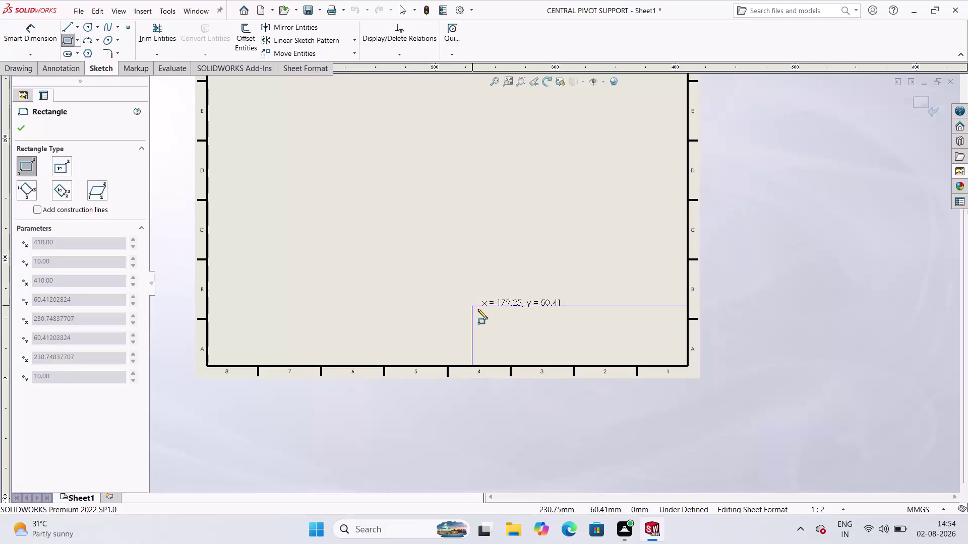
Complete the title-block rectangle and dimension its left edge as 30 mm tall.
click(467, 312)
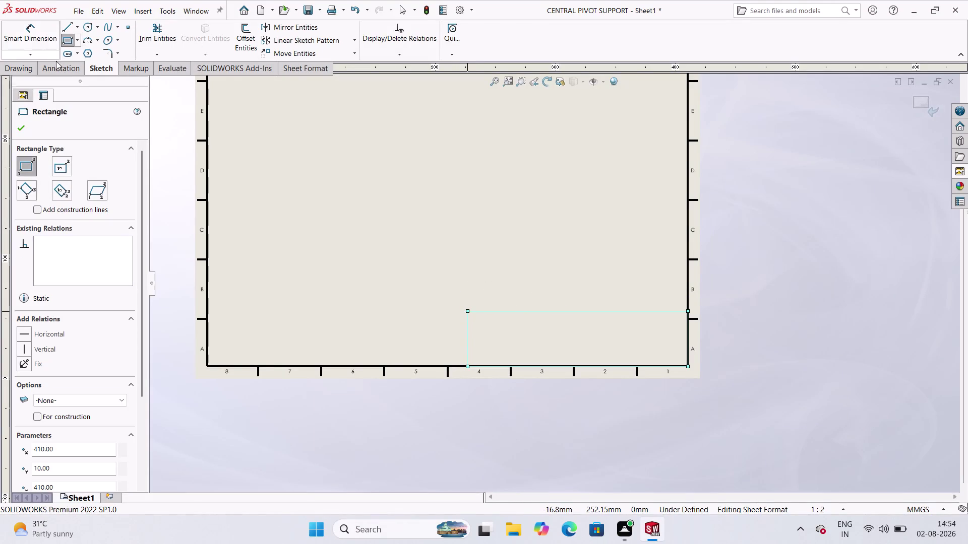
click(39, 42)
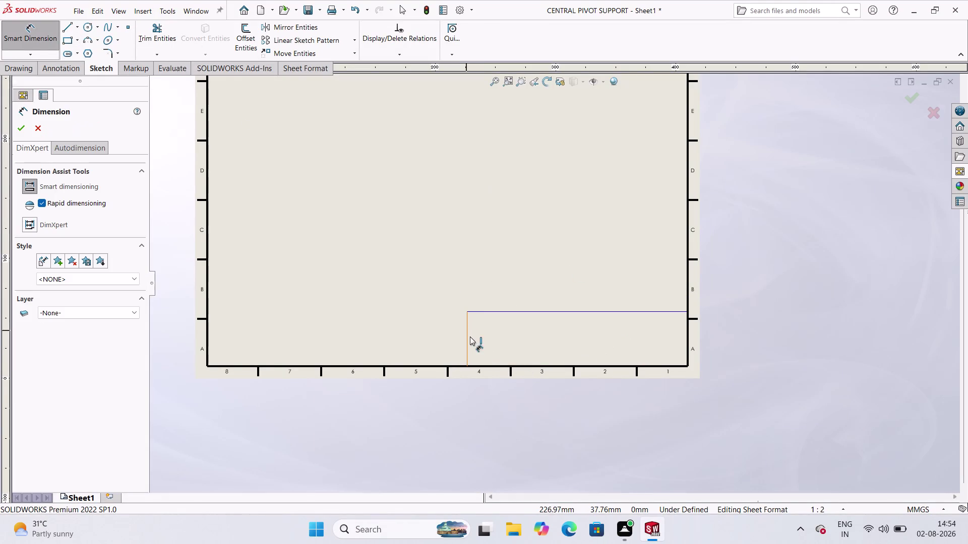
click(467, 340)
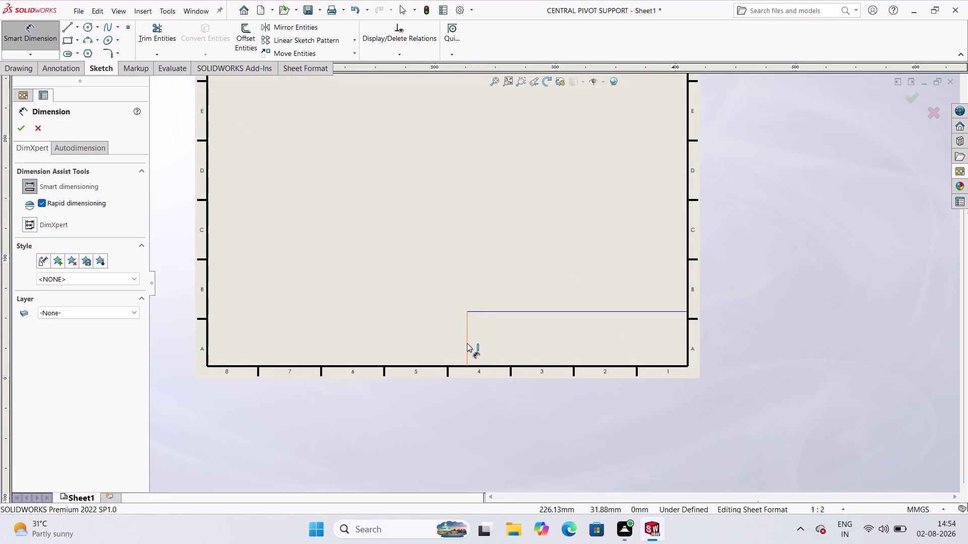
click(449, 411)
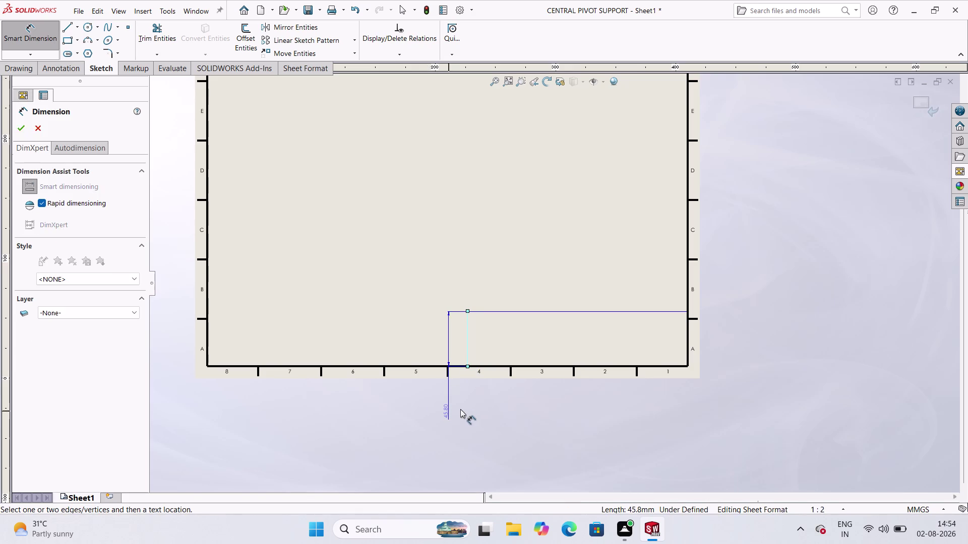
text(30)
key(Return)
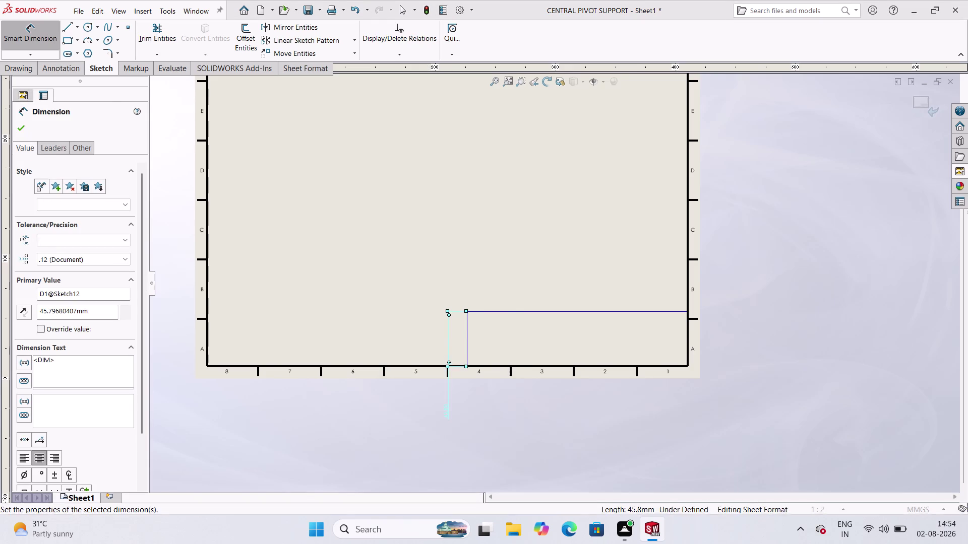
click(514, 436)
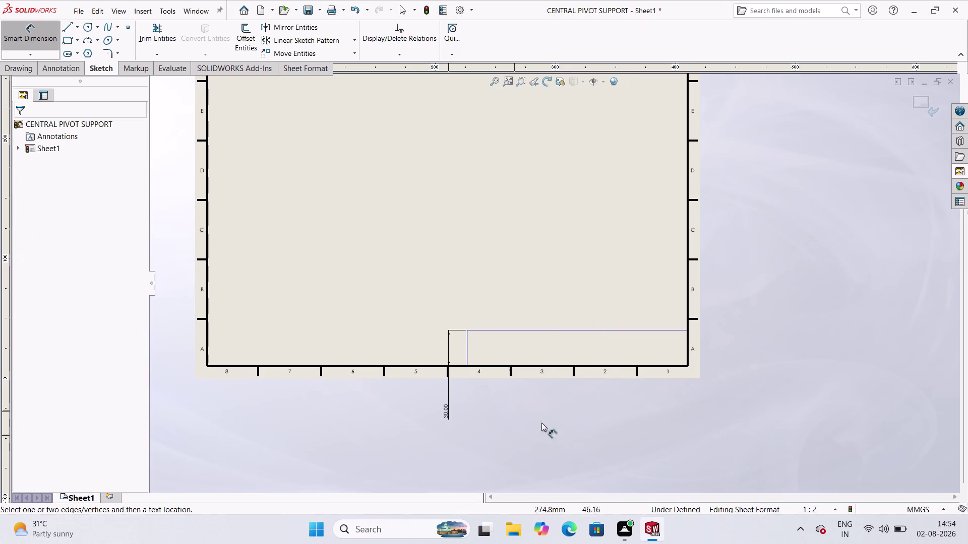
Zoom into the sheet's bottom-right corner and pick the Line tool.
scroll(down, 3)
scroll(down, 3)
scroll(up, 3)
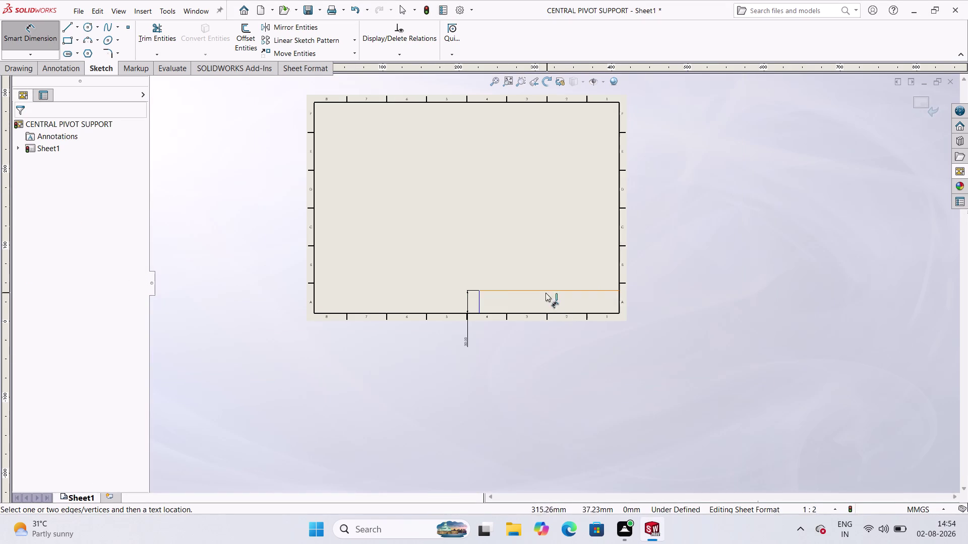
scroll(down, 3)
scroll(down, 3)
scroll(up, 3)
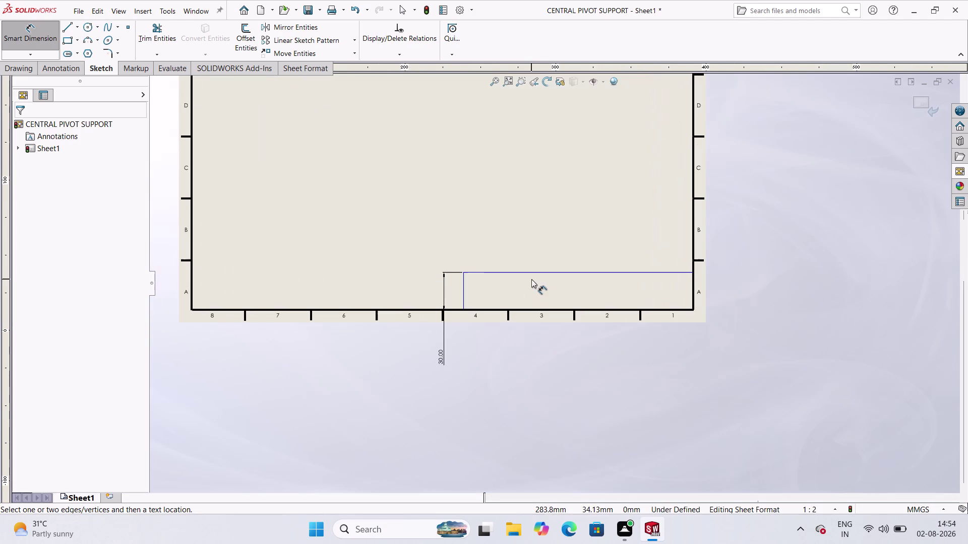
scroll(down, 3)
scroll(down, 3)
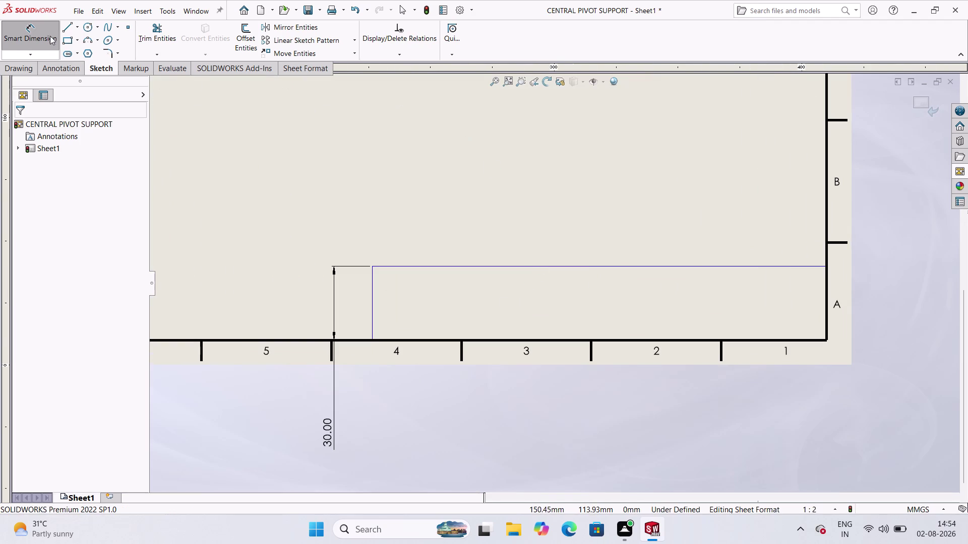
click(66, 27)
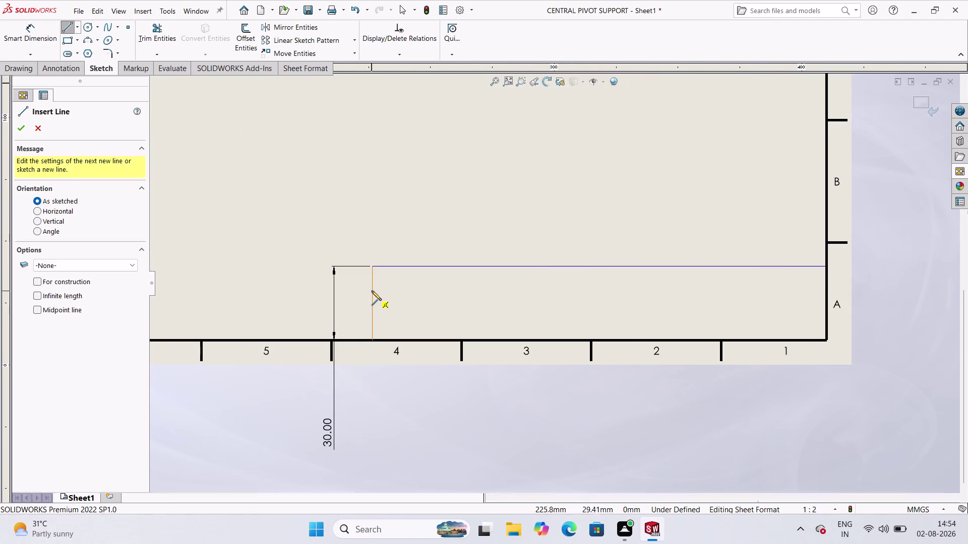
Sketch a horizontal line across the title-block rectangle.
click(372, 286)
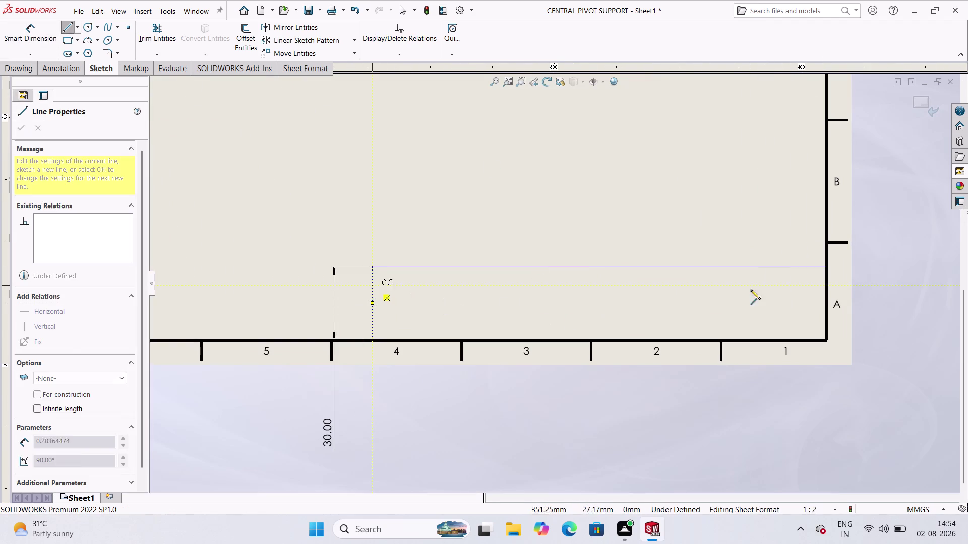
click(827, 285)
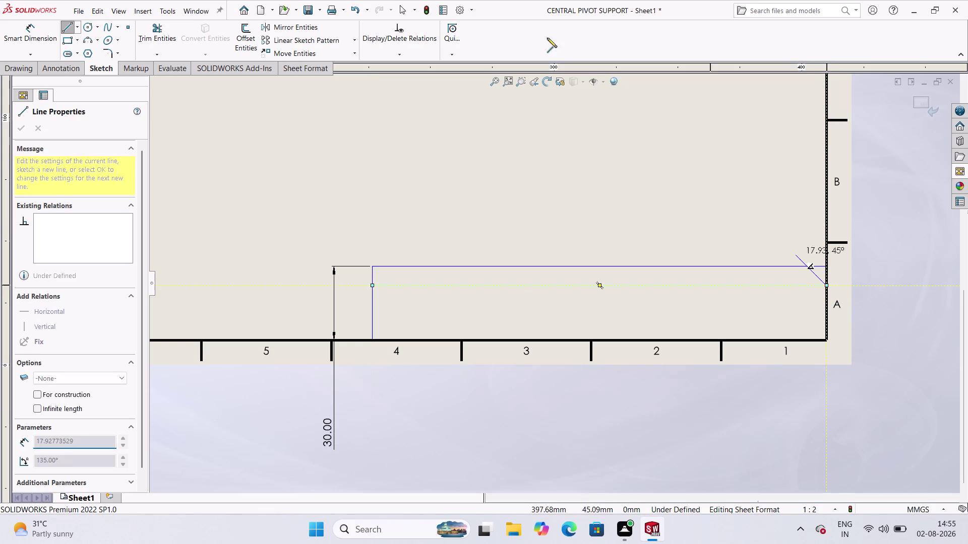
click(68, 26)
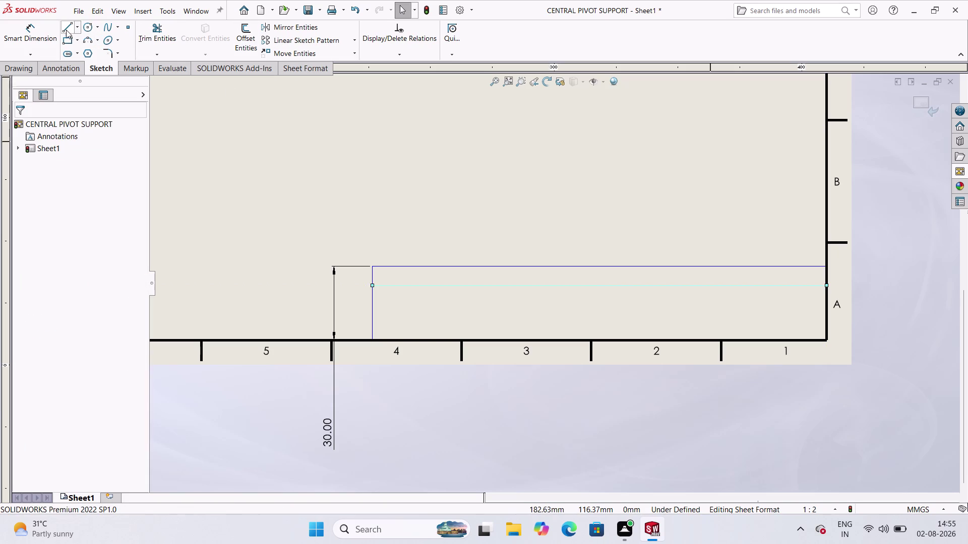
Dimension the new line 10 mm below the top edge, then bring up the New document chooser.
click(37, 32)
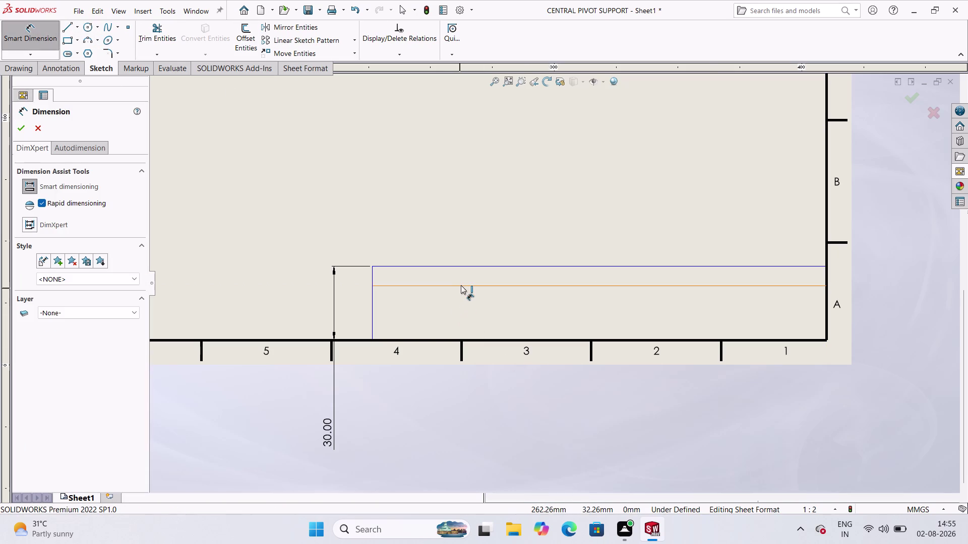
click(461, 285)
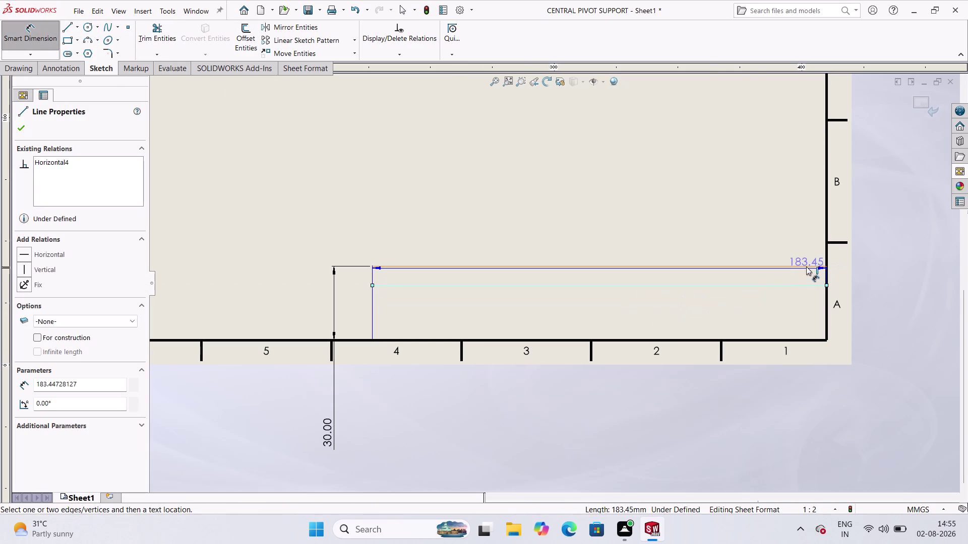
click(806, 266)
click(888, 269)
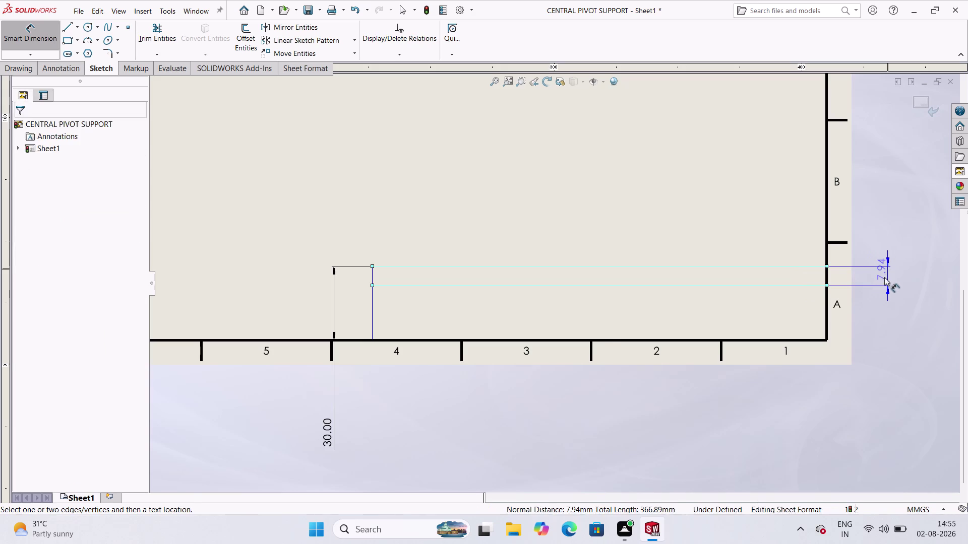
text(10)
key(Return)
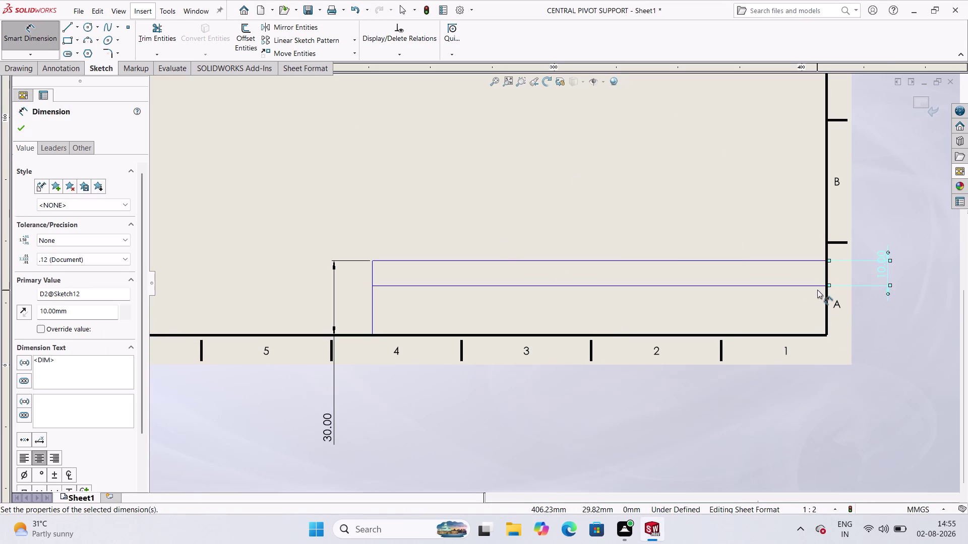
click(262, 15)
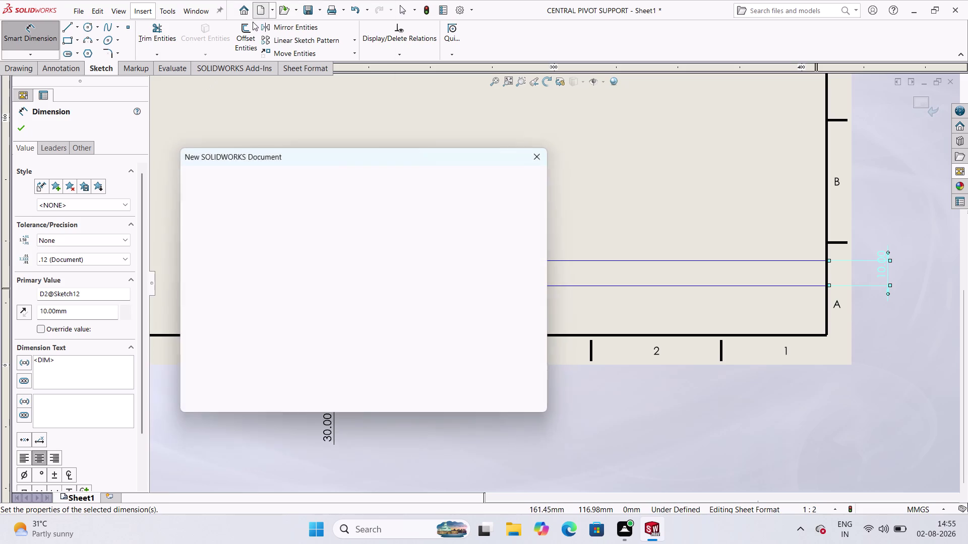
Close the New Document chooser and offset the row line 10 mm lower.
click(244, 33)
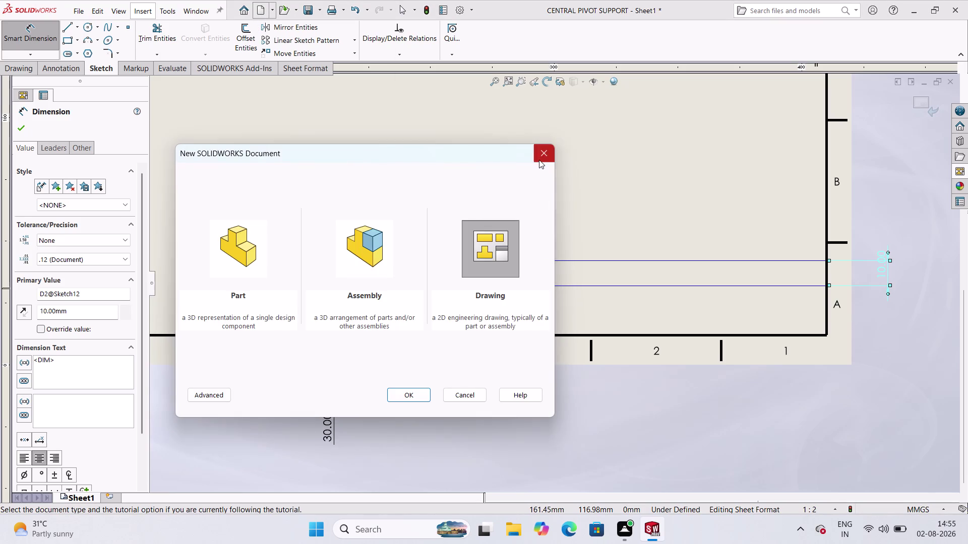
click(539, 160)
click(245, 37)
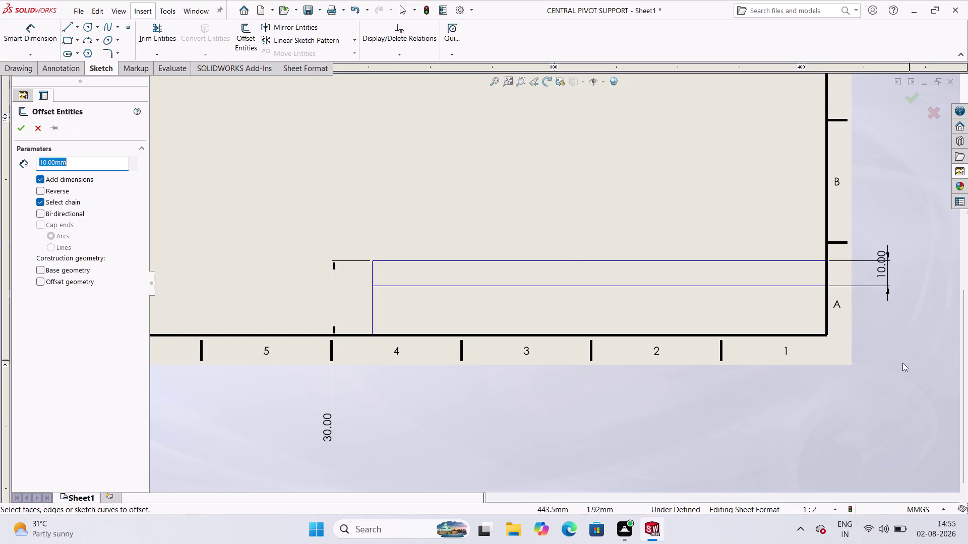
click(813, 285)
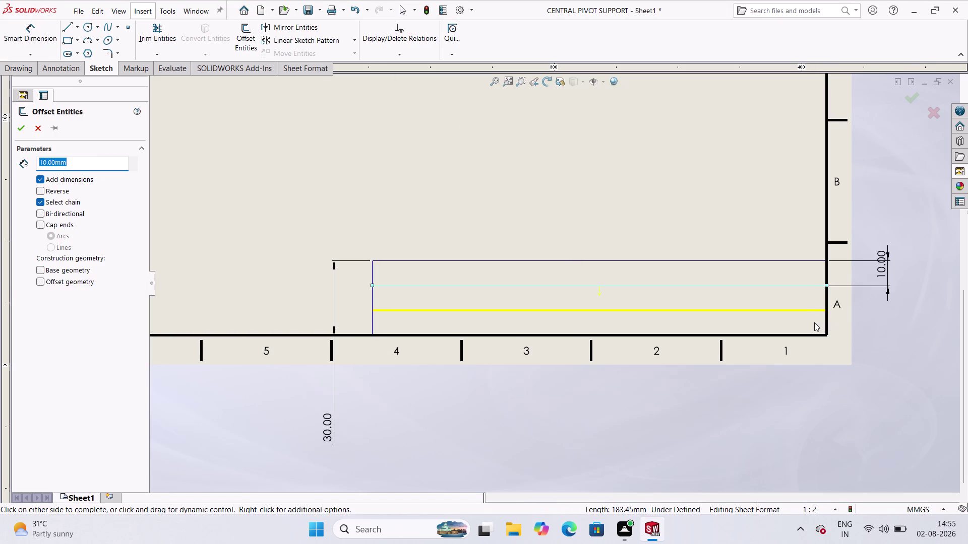
click(851, 327)
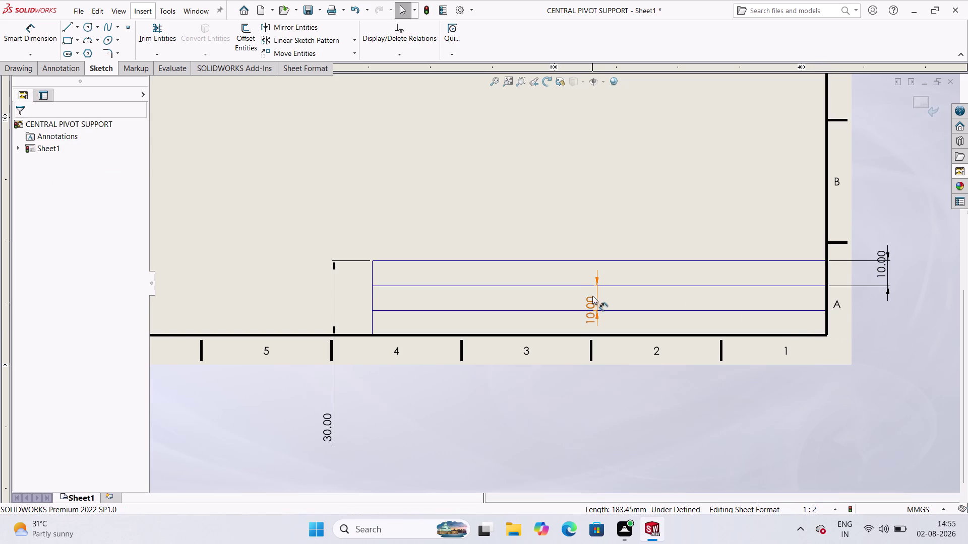
Hide the offset, 10 mm spacing and 30 mm height dimensions.
right_click(593, 299)
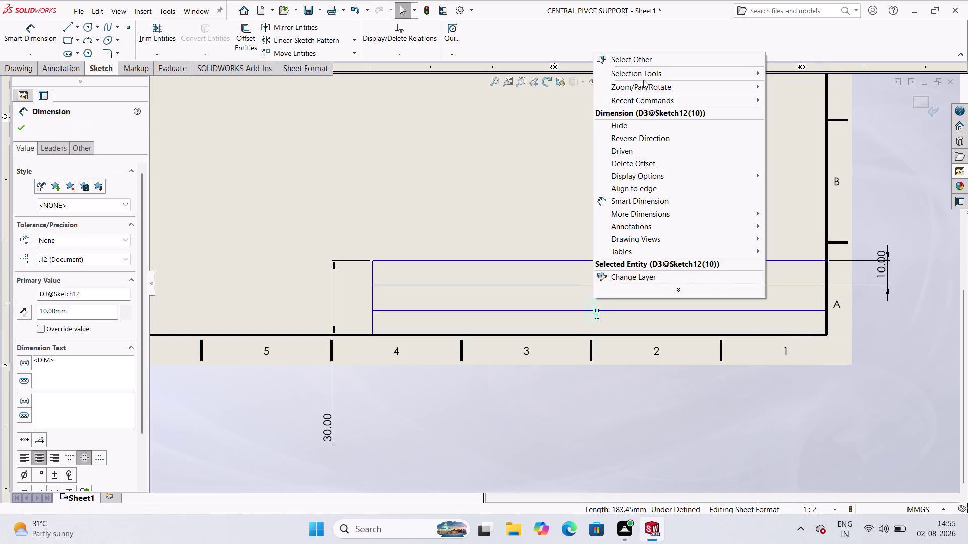
click(645, 122)
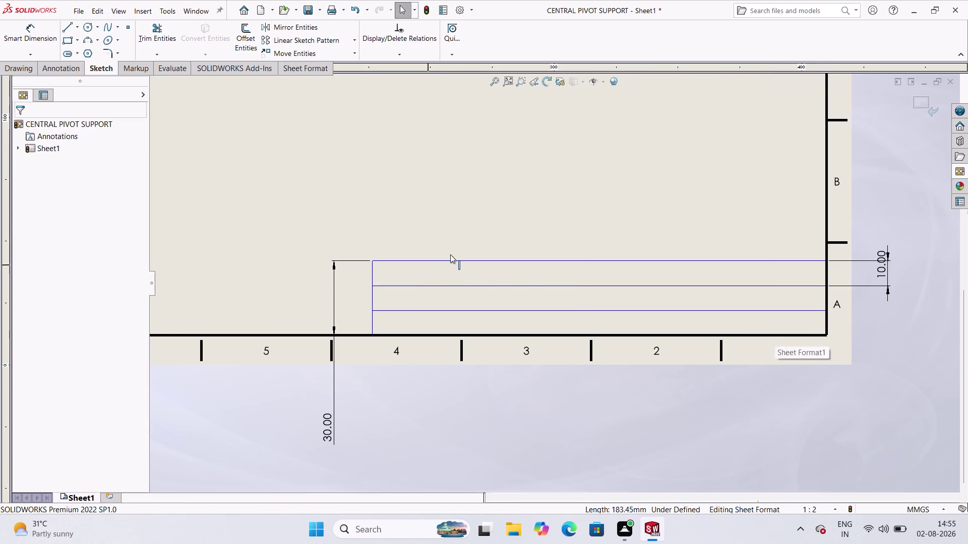
right_click(884, 280)
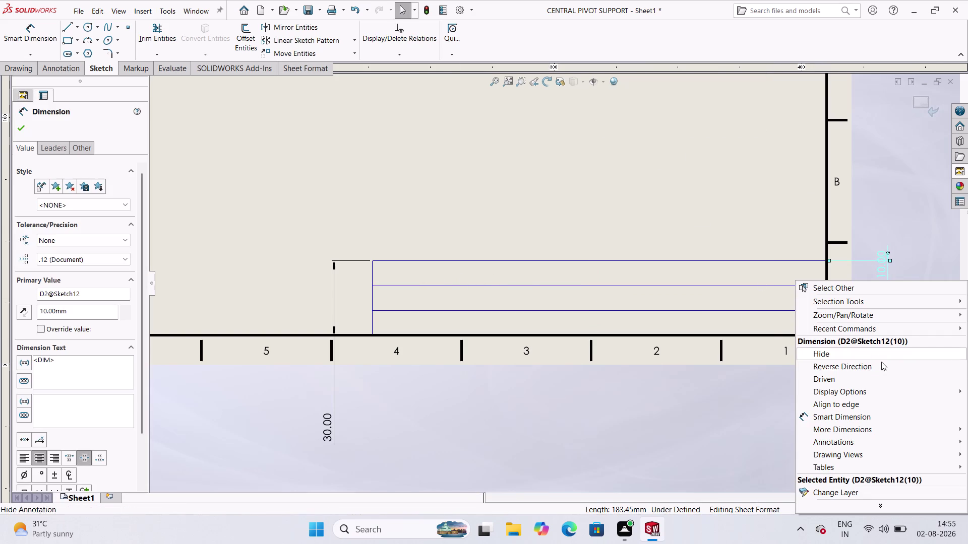
click(854, 357)
right_click(330, 431)
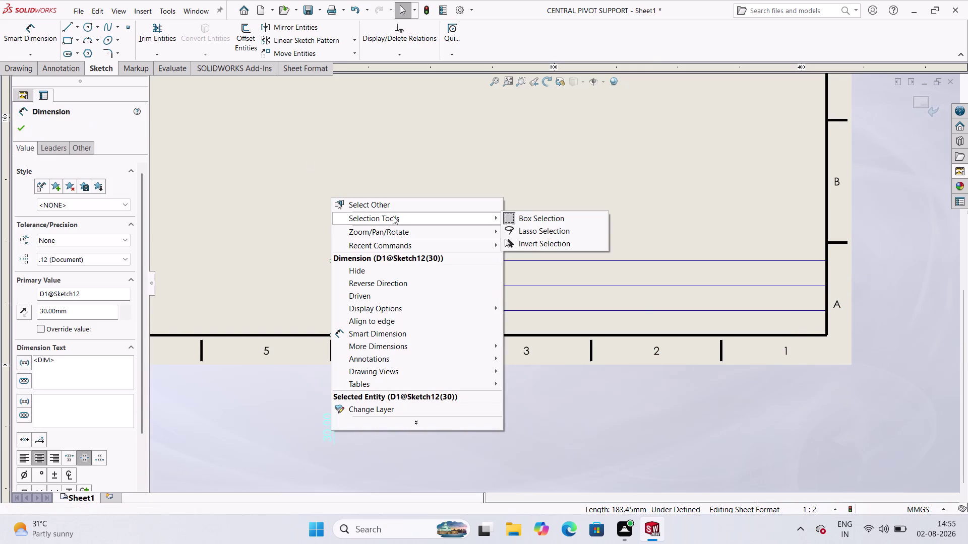
click(379, 272)
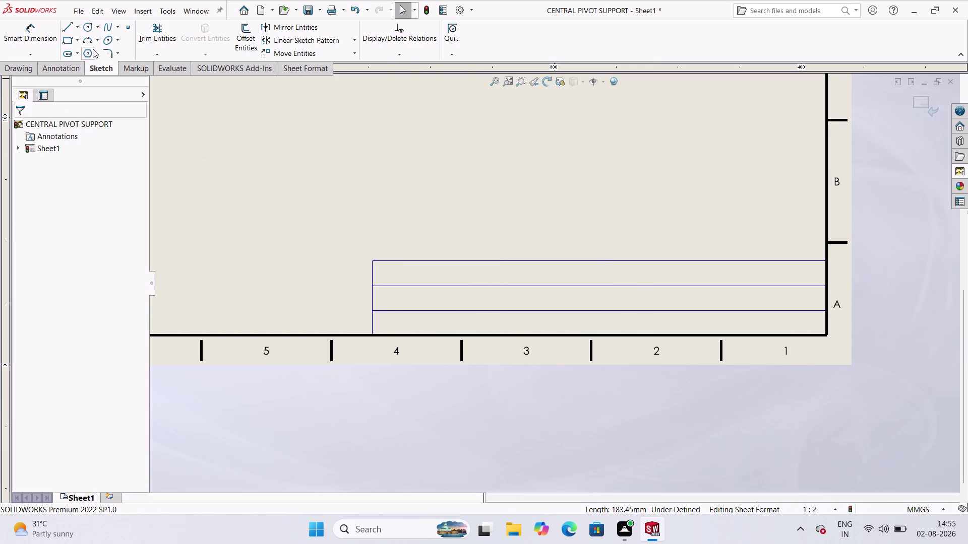
click(71, 30)
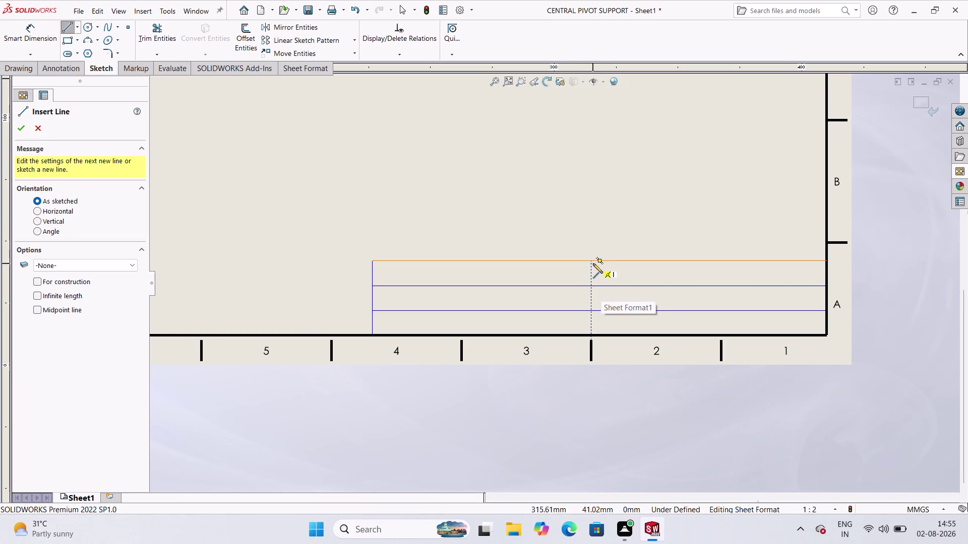
Sketch a vertical divider splitting the title block into two columns.
click(601, 261)
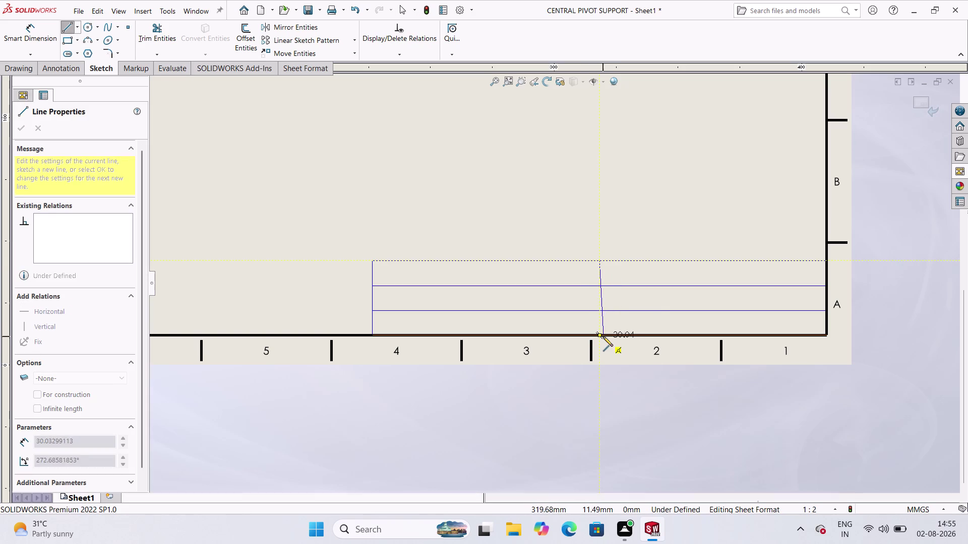
click(602, 335)
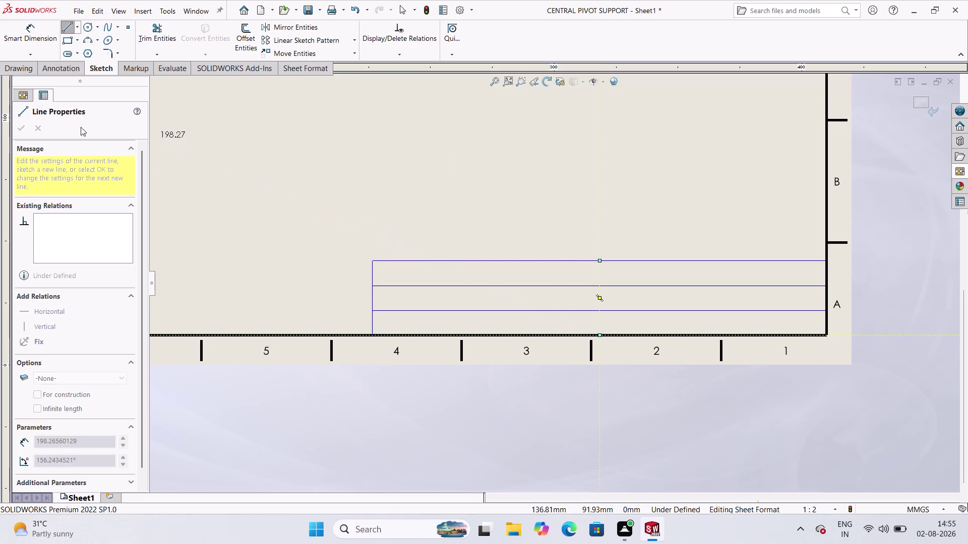
key(Escape)
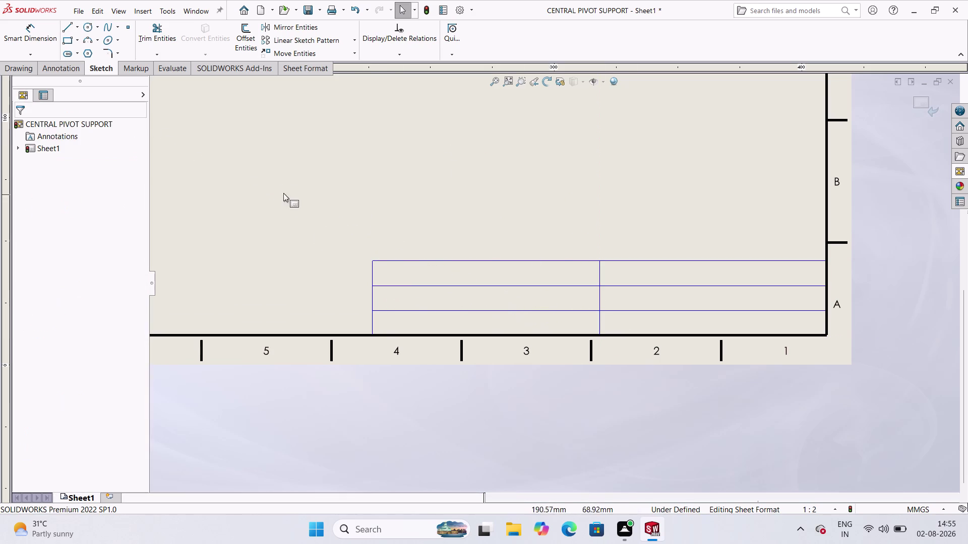
Dismiss the unsaved-document reminder and bring up the annotation tools.
scroll(up, 3)
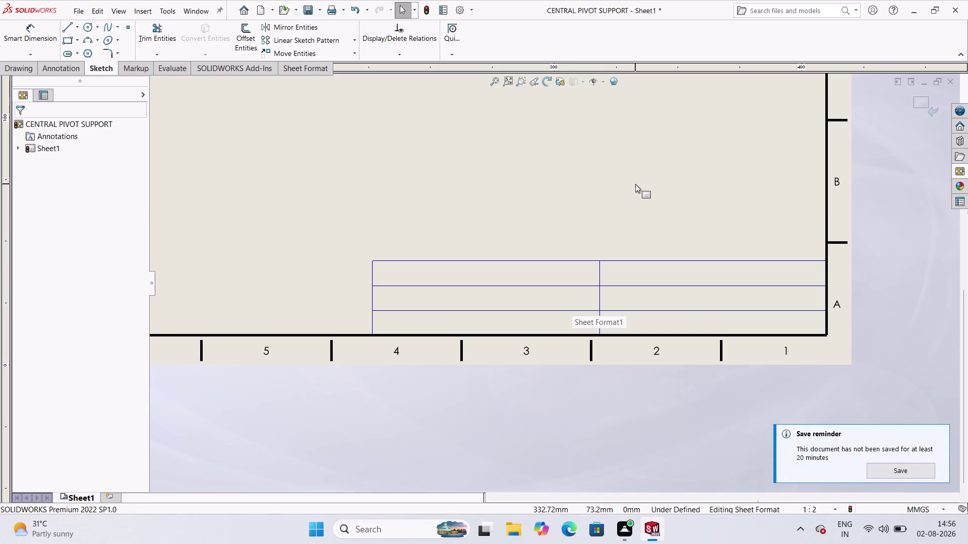
click(553, 275)
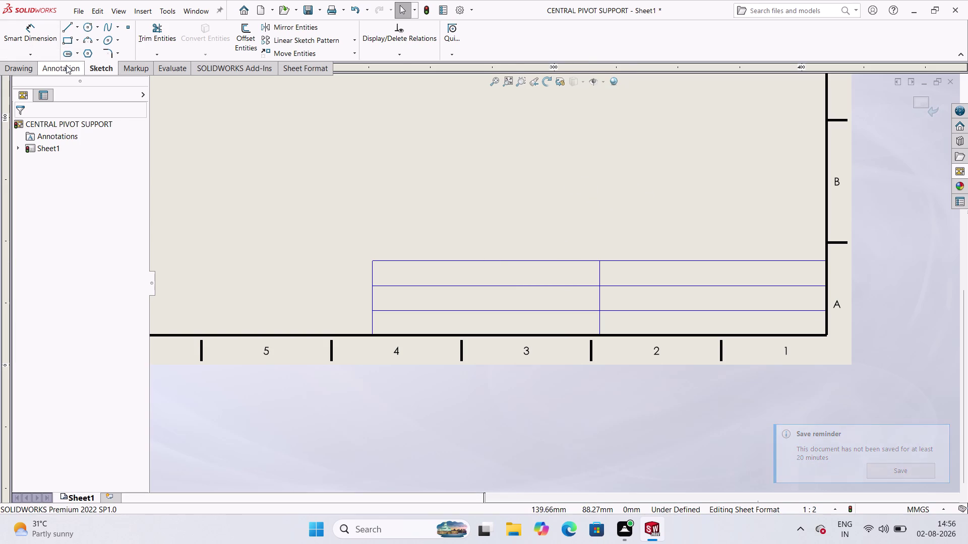
click(66, 65)
Place a leaderless 'PART NAME :' note in the top-left title-block cell.
click(155, 38)
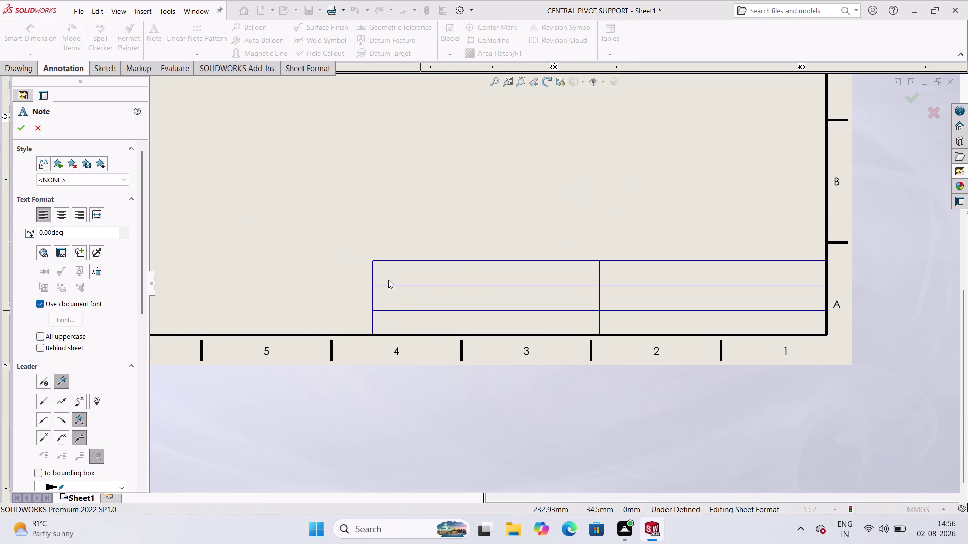
click(39, 385)
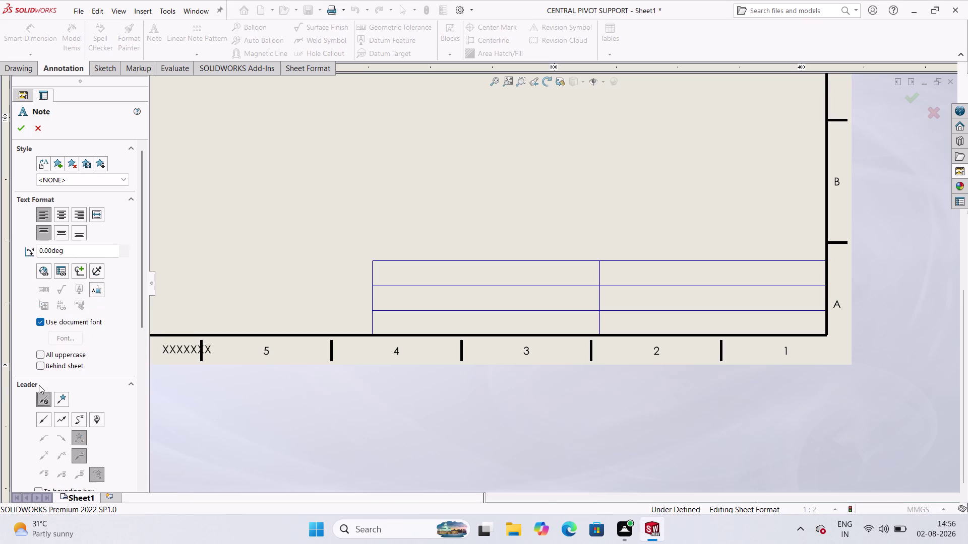
click(385, 270)
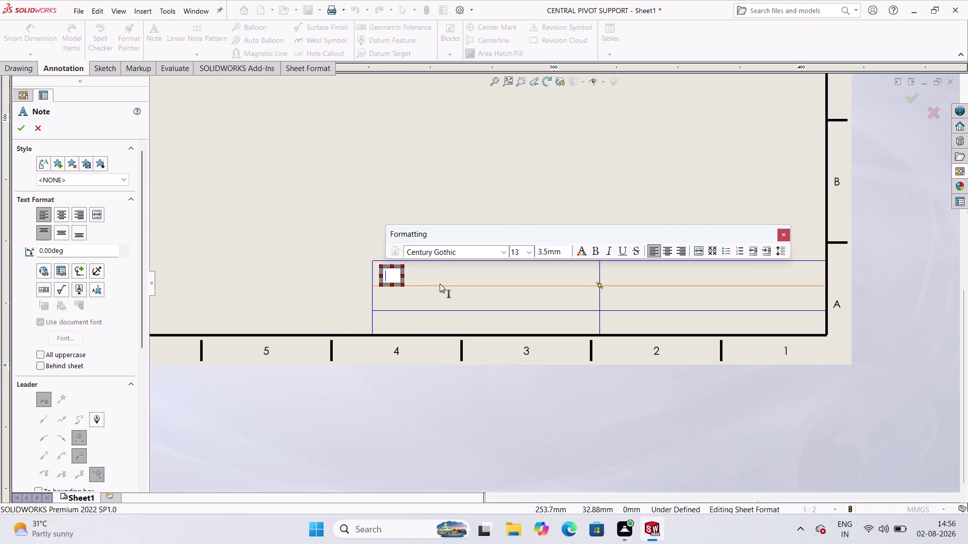
text(PA)
text(RT)
key(space)
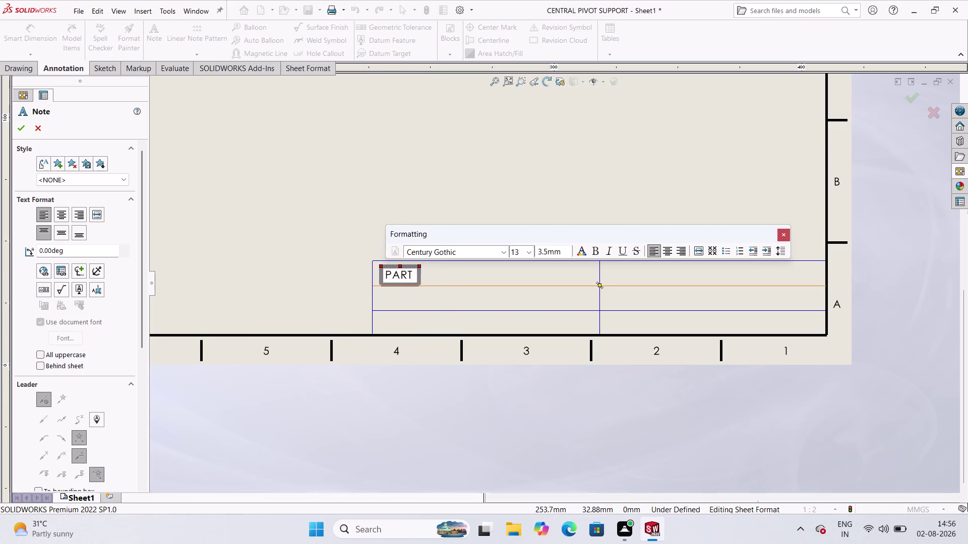
text(NAME)
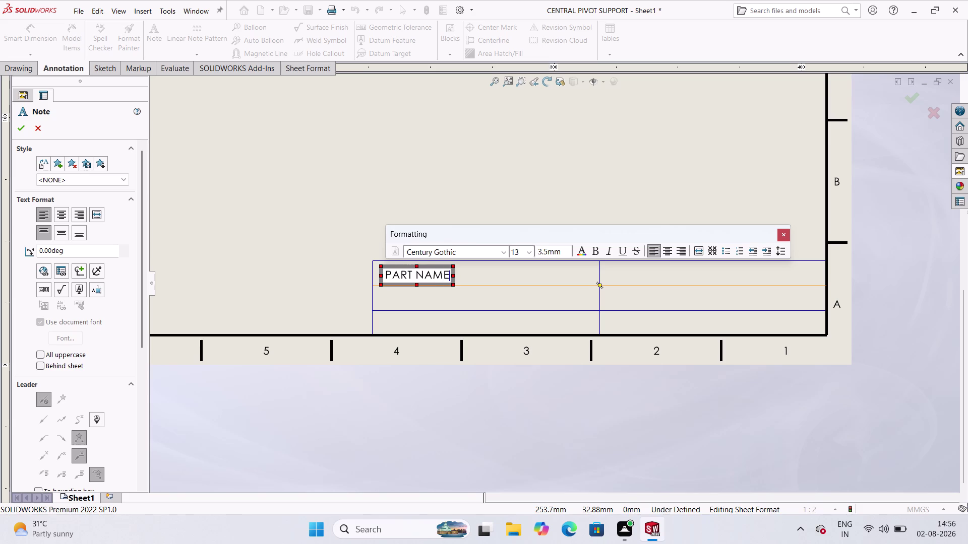
key(space)
key(shift+colon)
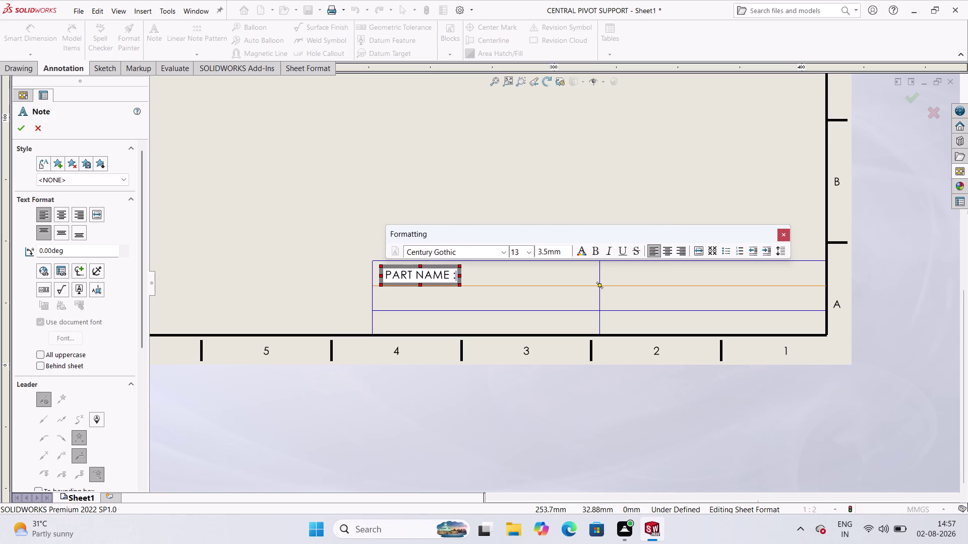
click(495, 272)
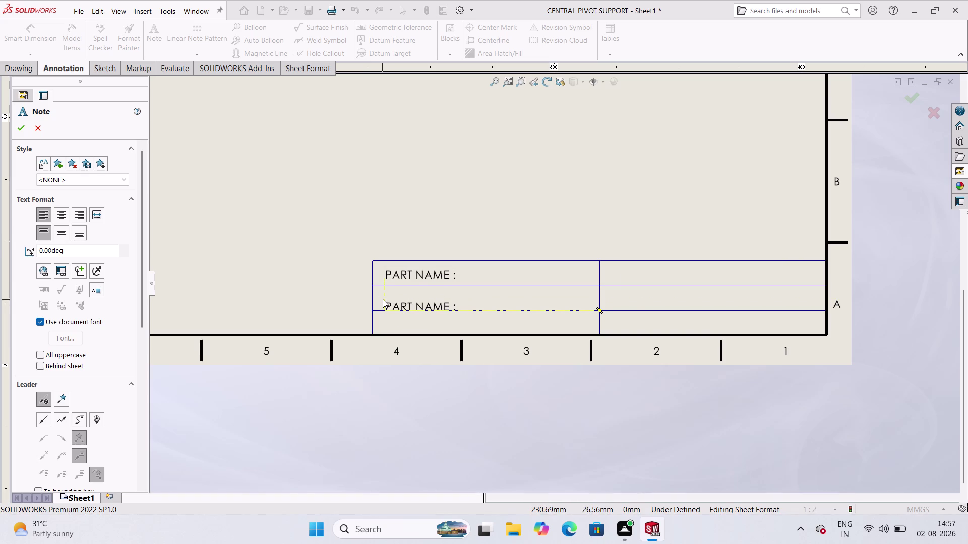
scroll(down, 3)
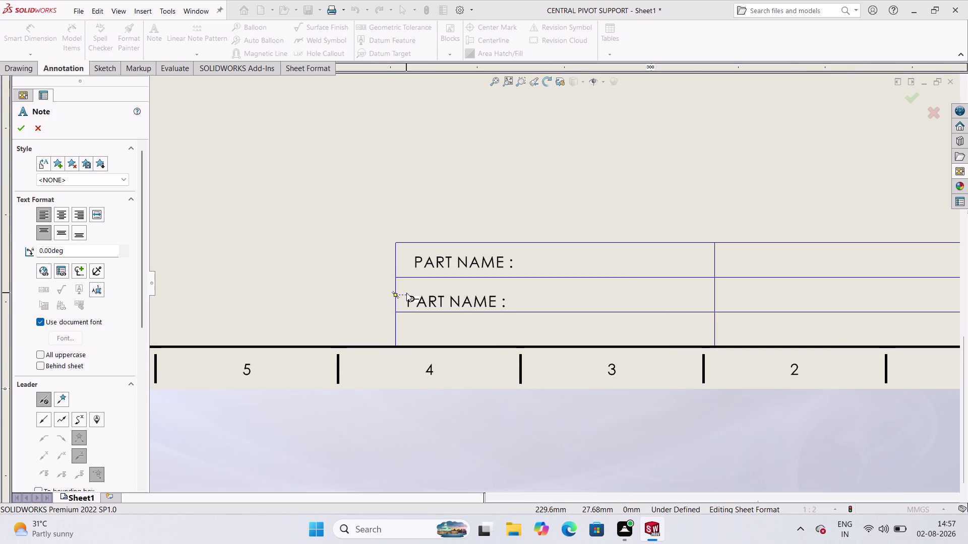
Place 'PART NAME :' labels in the middle-left and bottom-left cells.
click(417, 294)
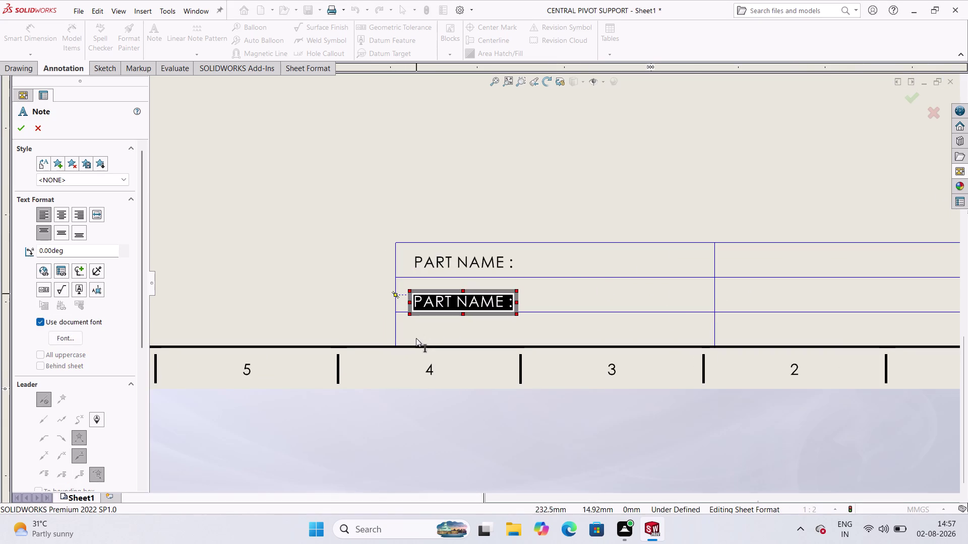
click(550, 303)
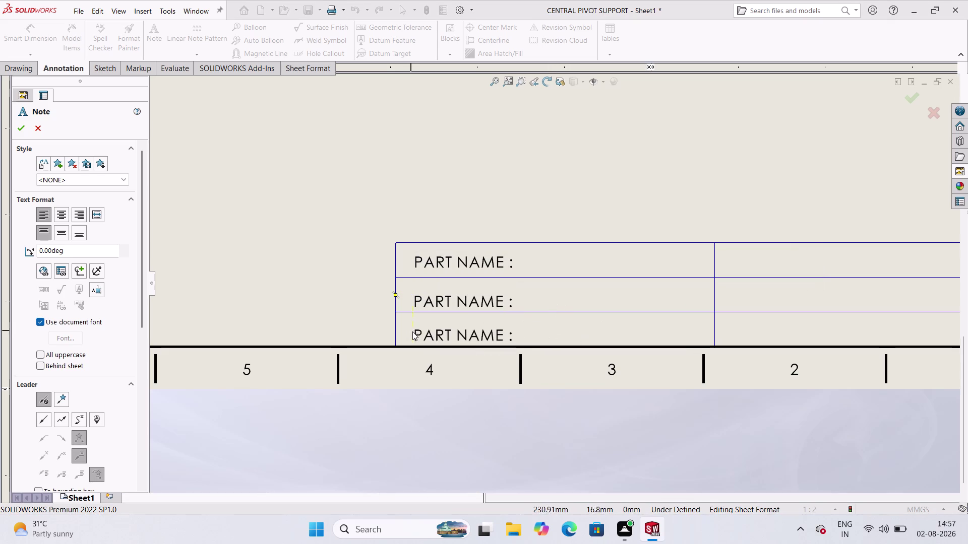
click(417, 328)
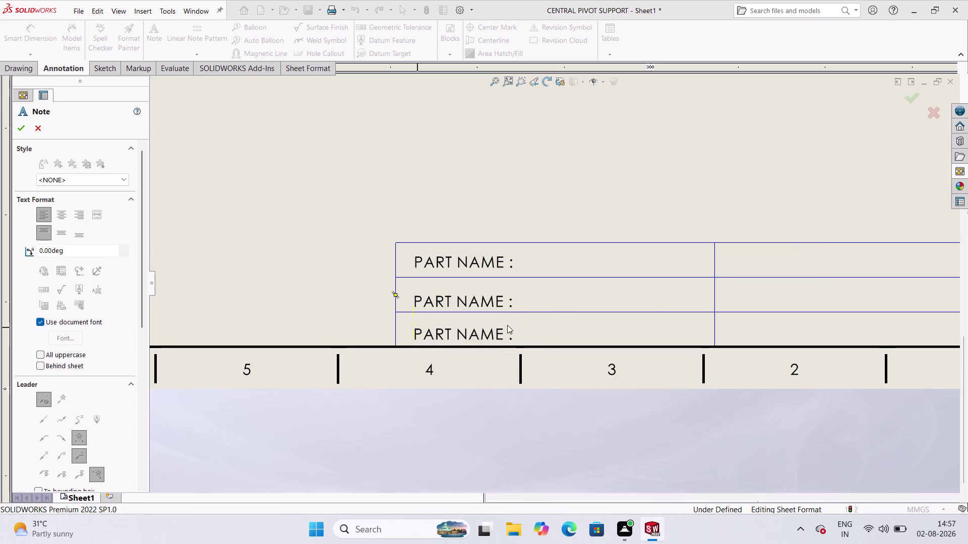
click(567, 345)
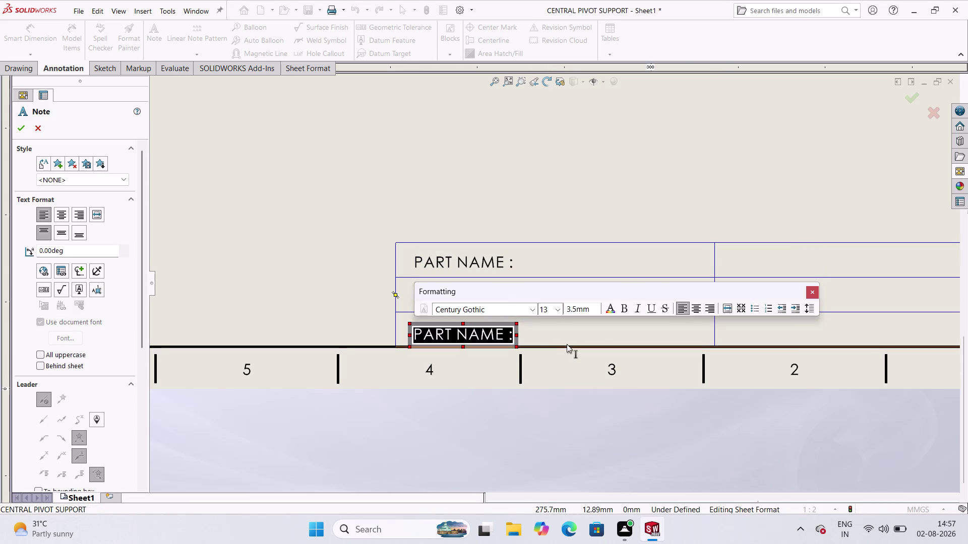
scroll(up, 3)
scroll(down, 3)
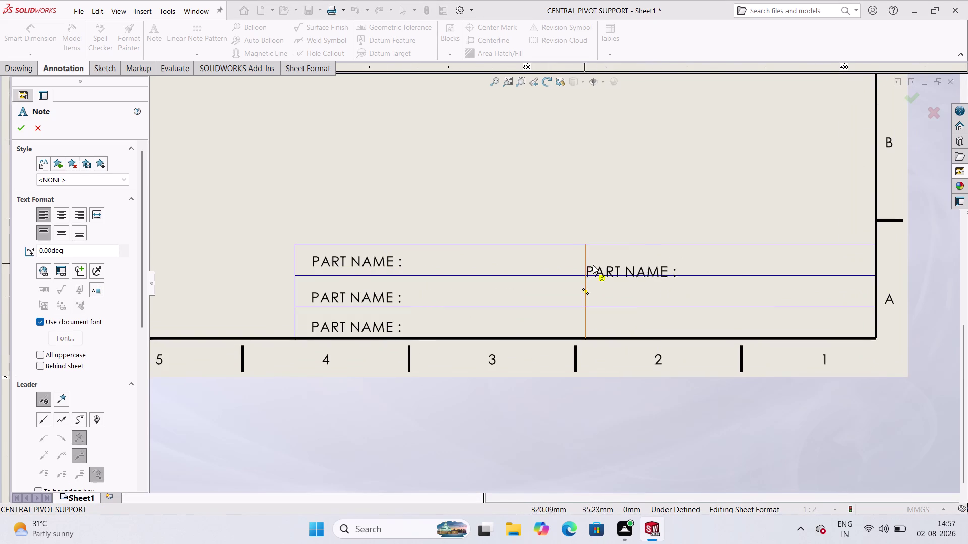
Place 'PART NAME :' labels in the three right-column cells and exit the Note tool.
click(603, 256)
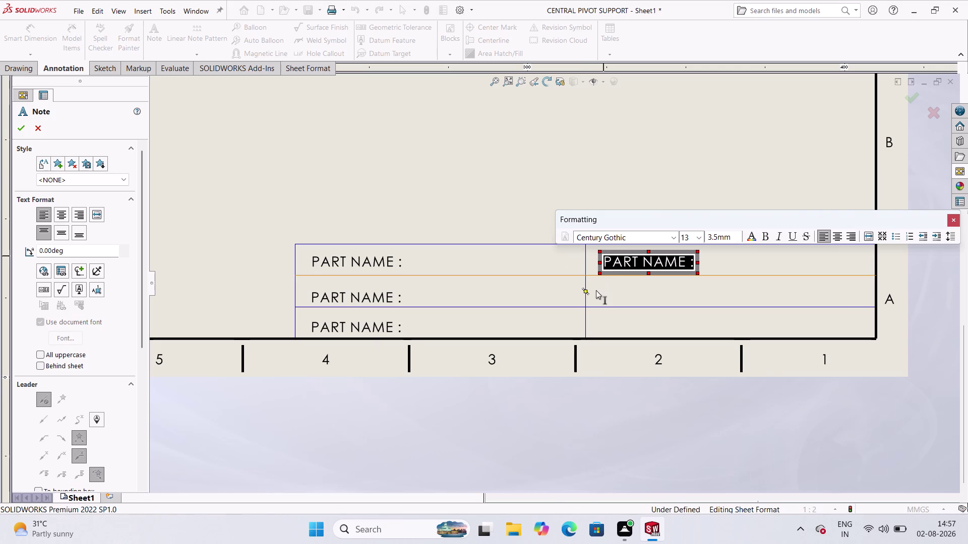
click(626, 290)
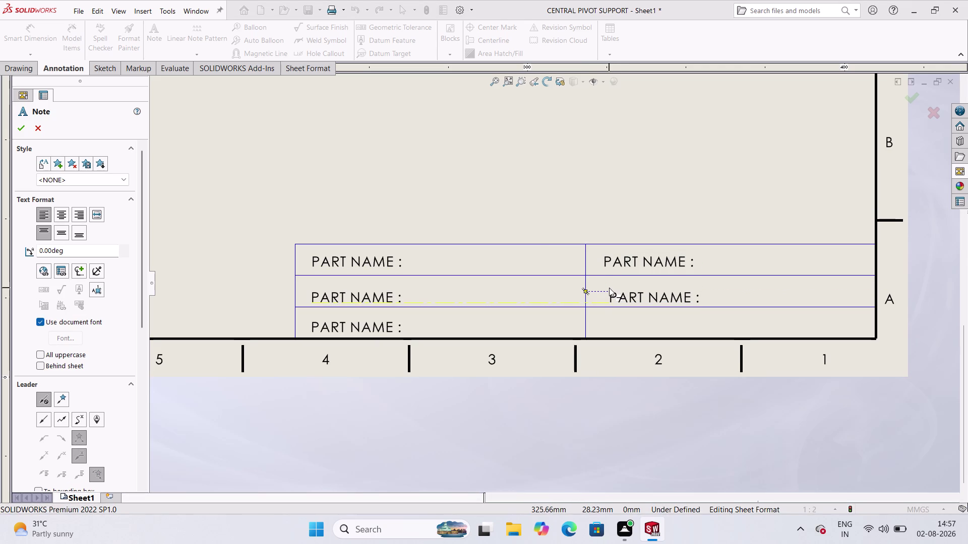
click(604, 290)
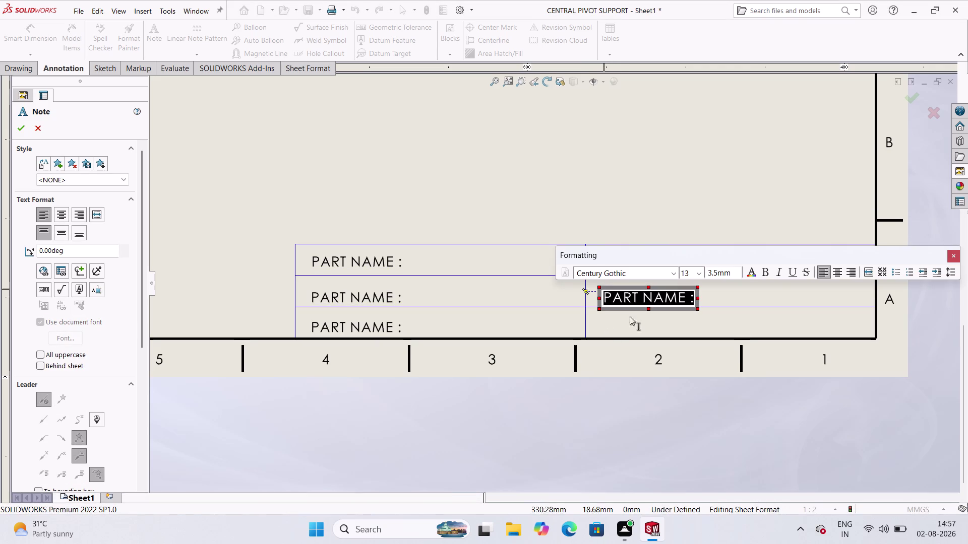
click(743, 304)
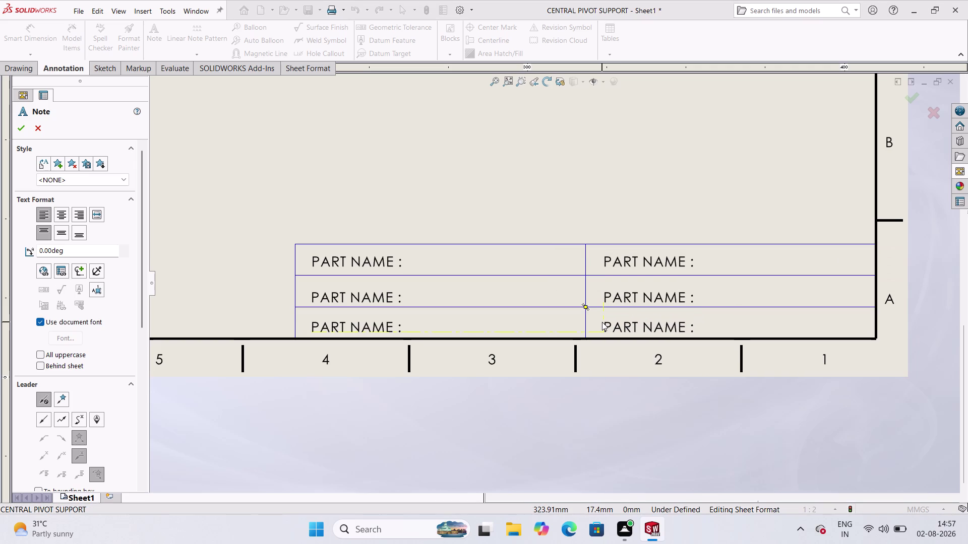
click(602, 322)
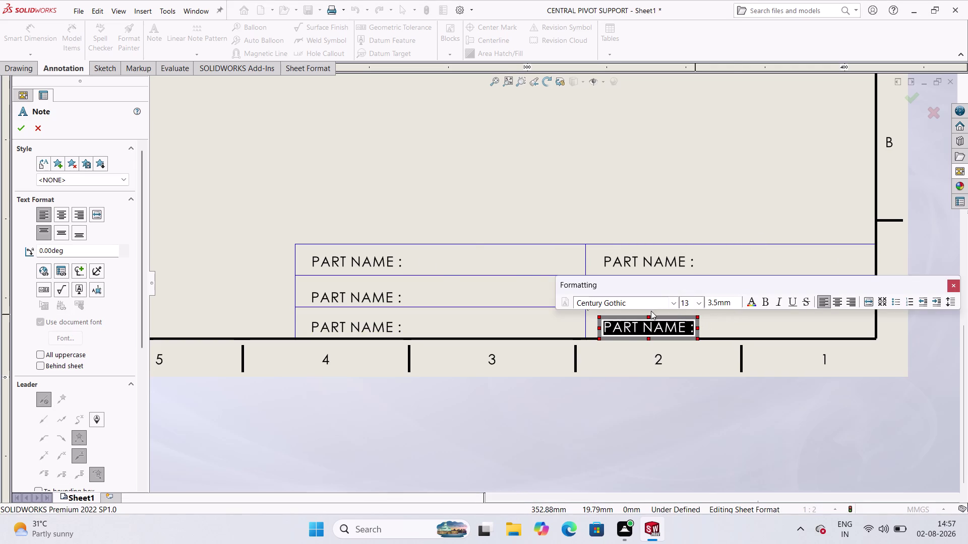
key(Escape)
key(Escape)
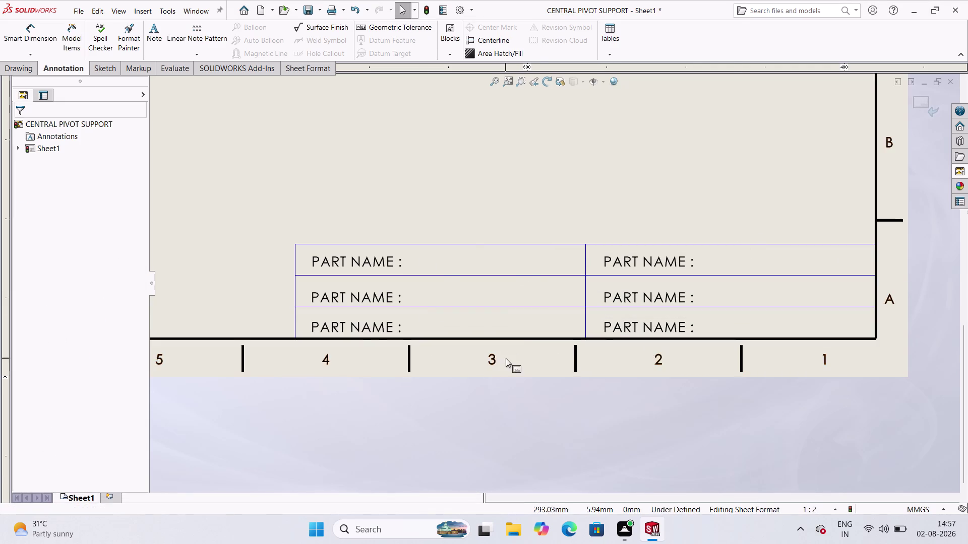
Zoom to the title block and start a new Note with No Leader selected.
scroll(up, 3)
scroll(down, 3)
scroll(up, 3)
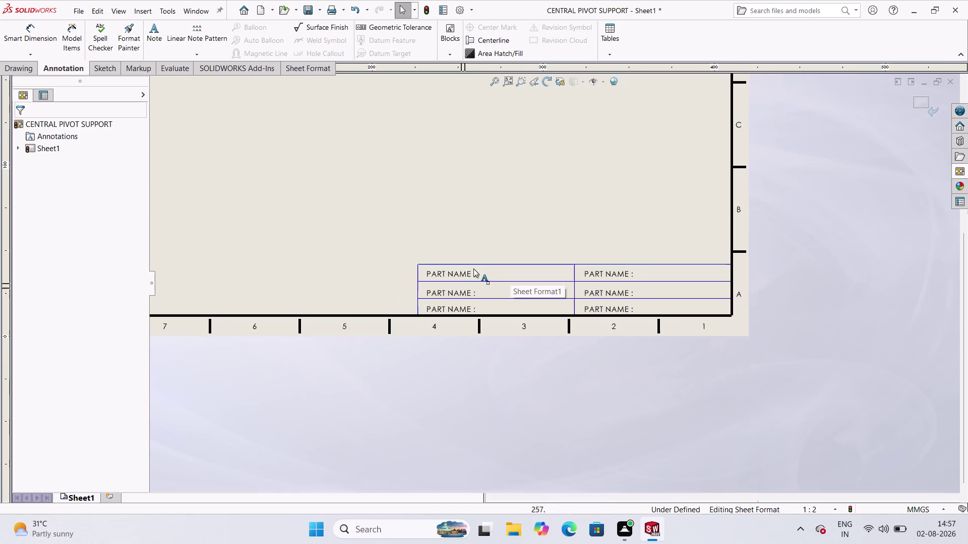
scroll(down, 3)
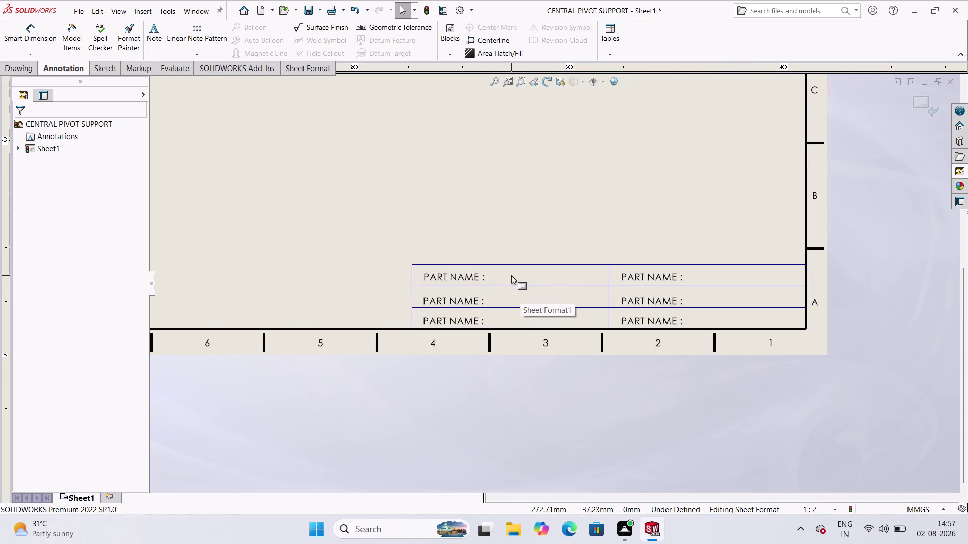
click(154, 34)
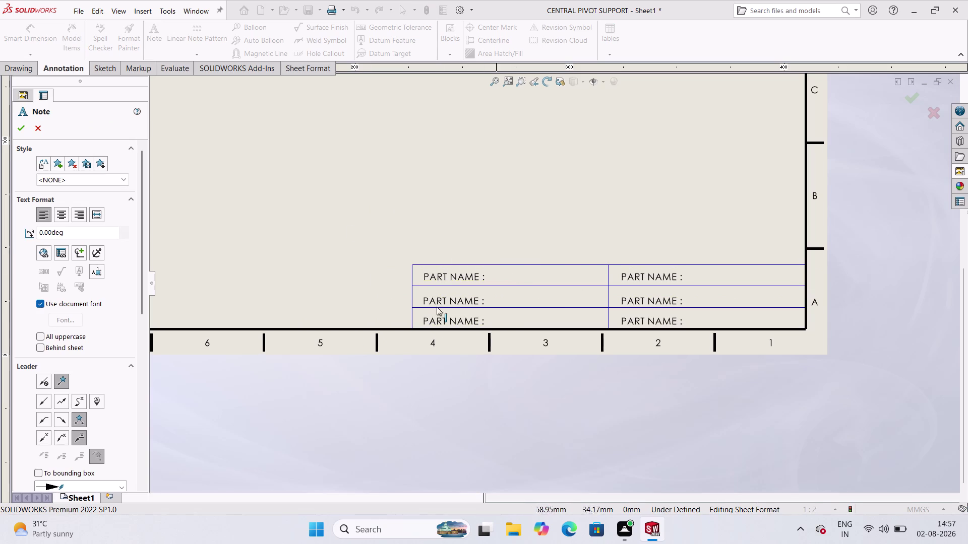
click(42, 381)
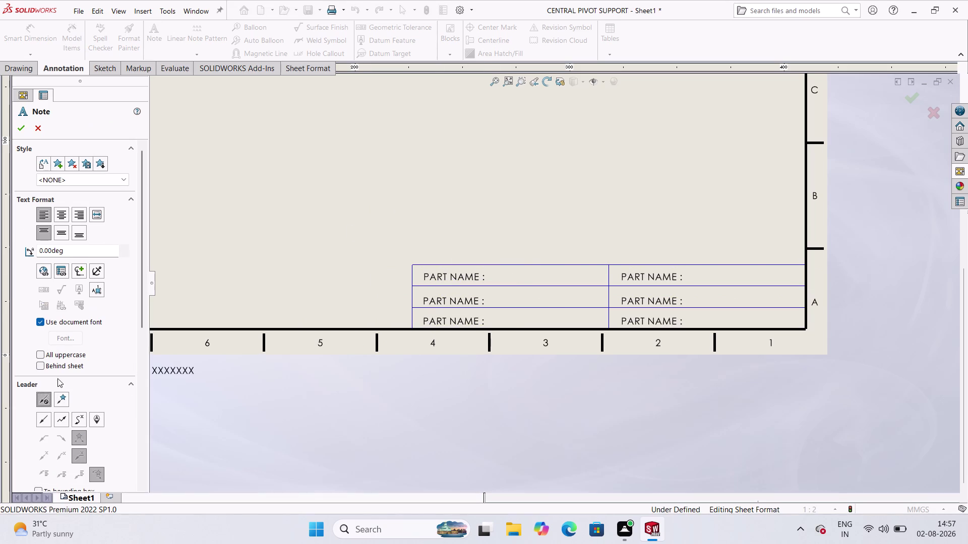
Type 'CENTRAL PIVOT SUPPORT' right after the top-left 'PART NAME :' label.
click(491, 271)
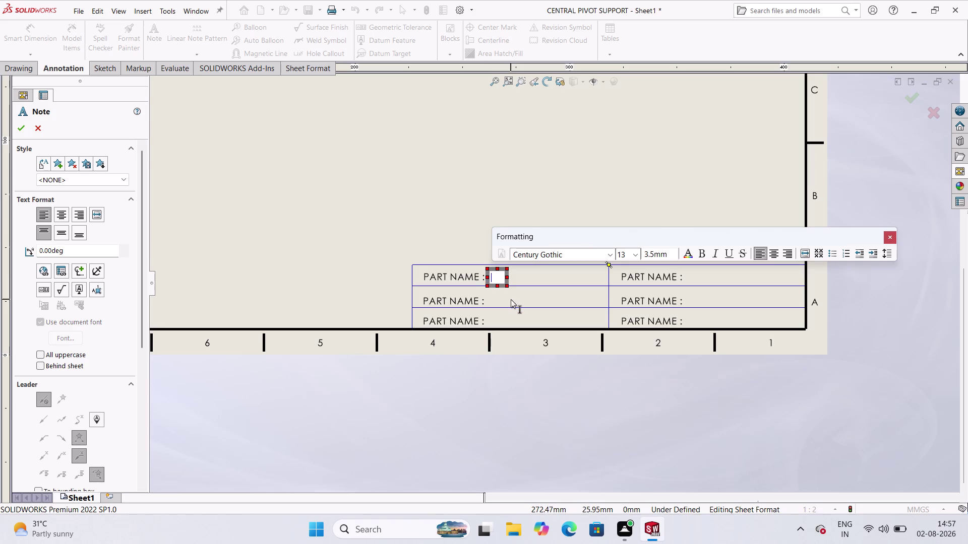
text(CE)
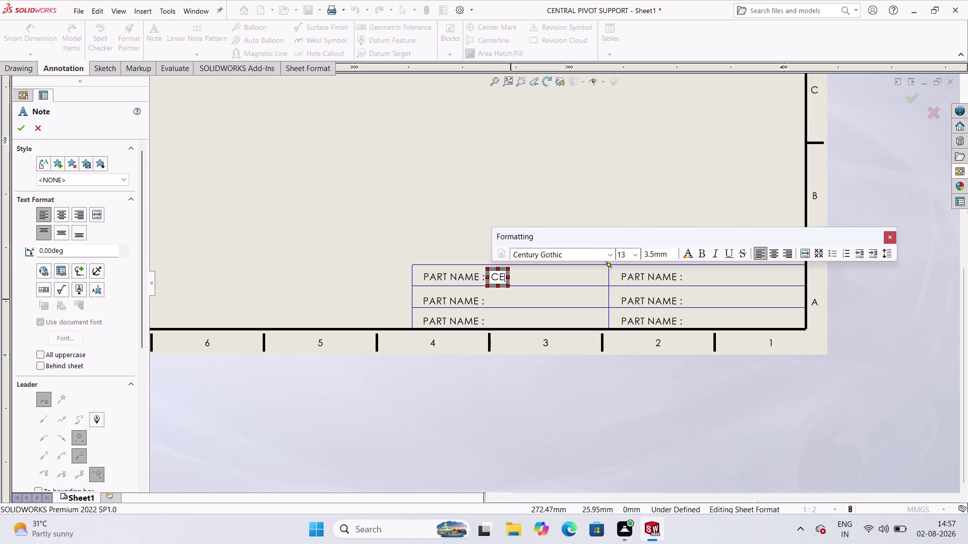
text(NTRA)
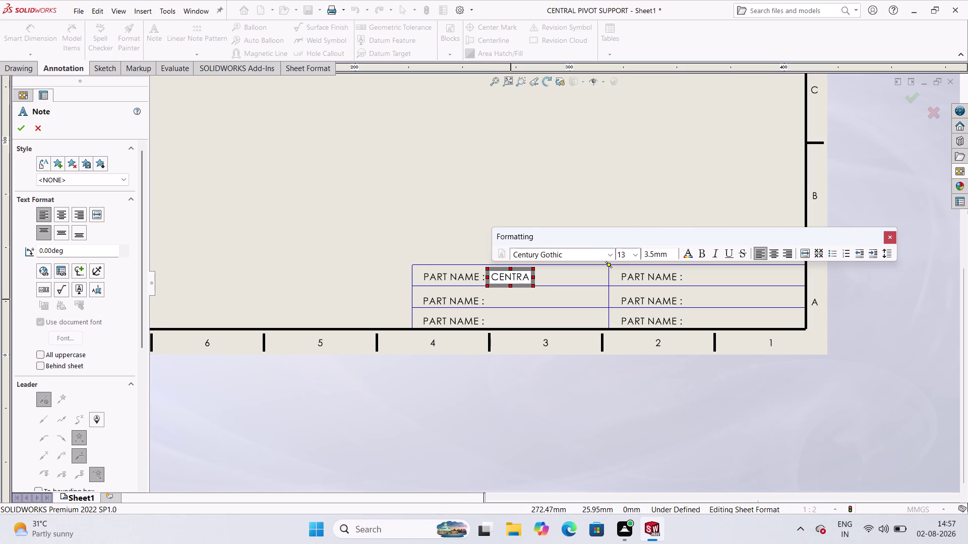
text(L)
key(space)
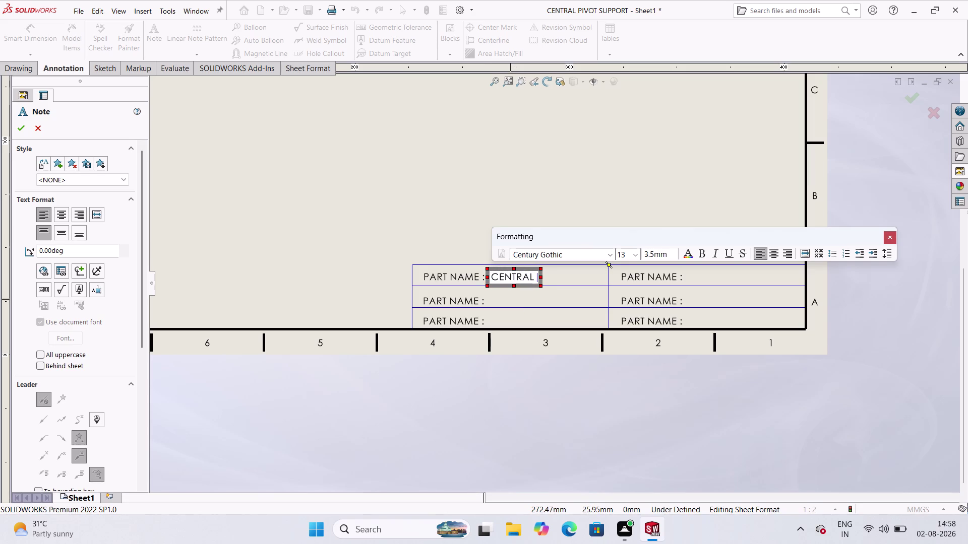
text(PI)
key(v)
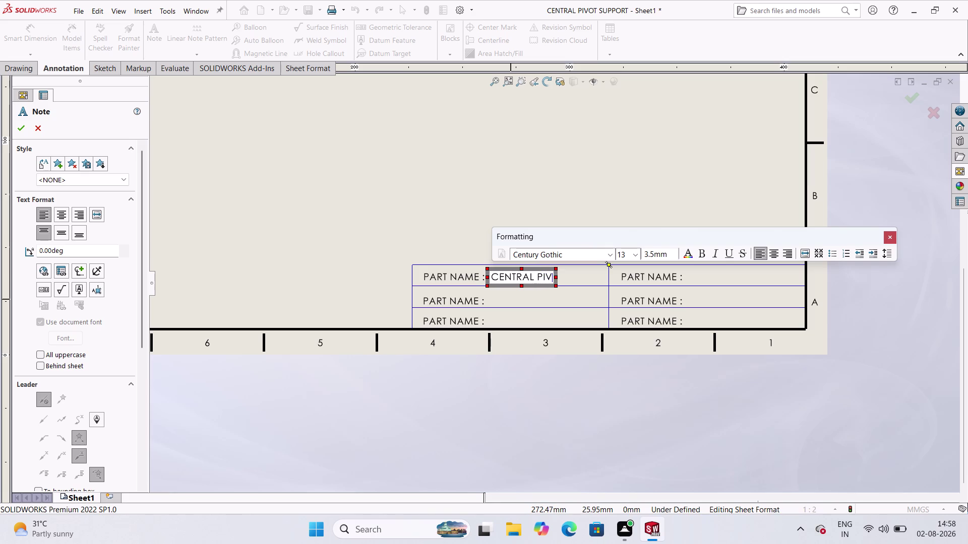
text(OT)
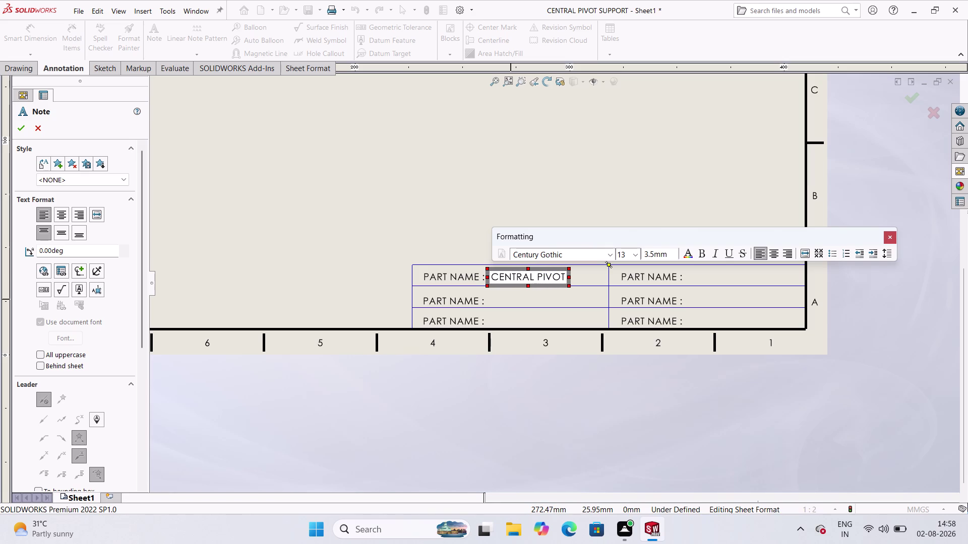
key(space)
text(SUPPORT)
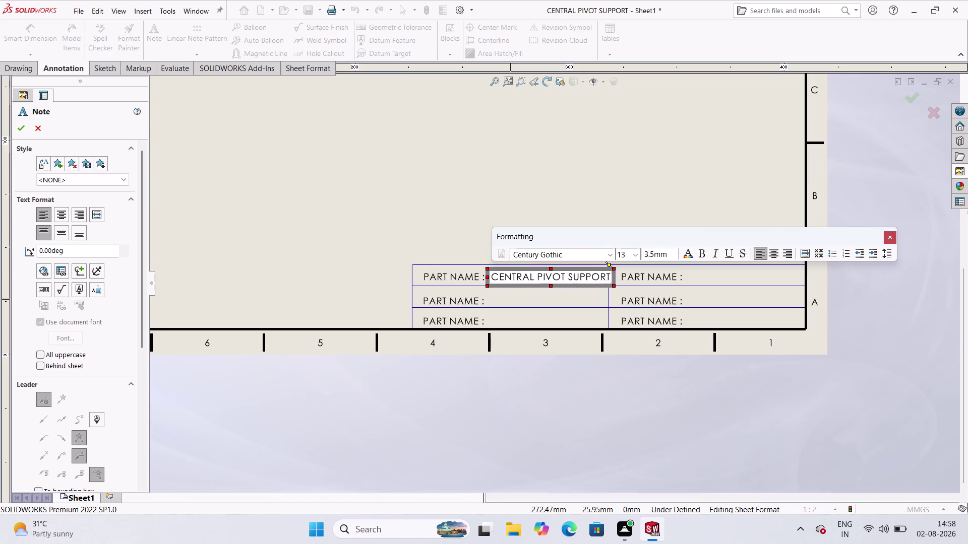